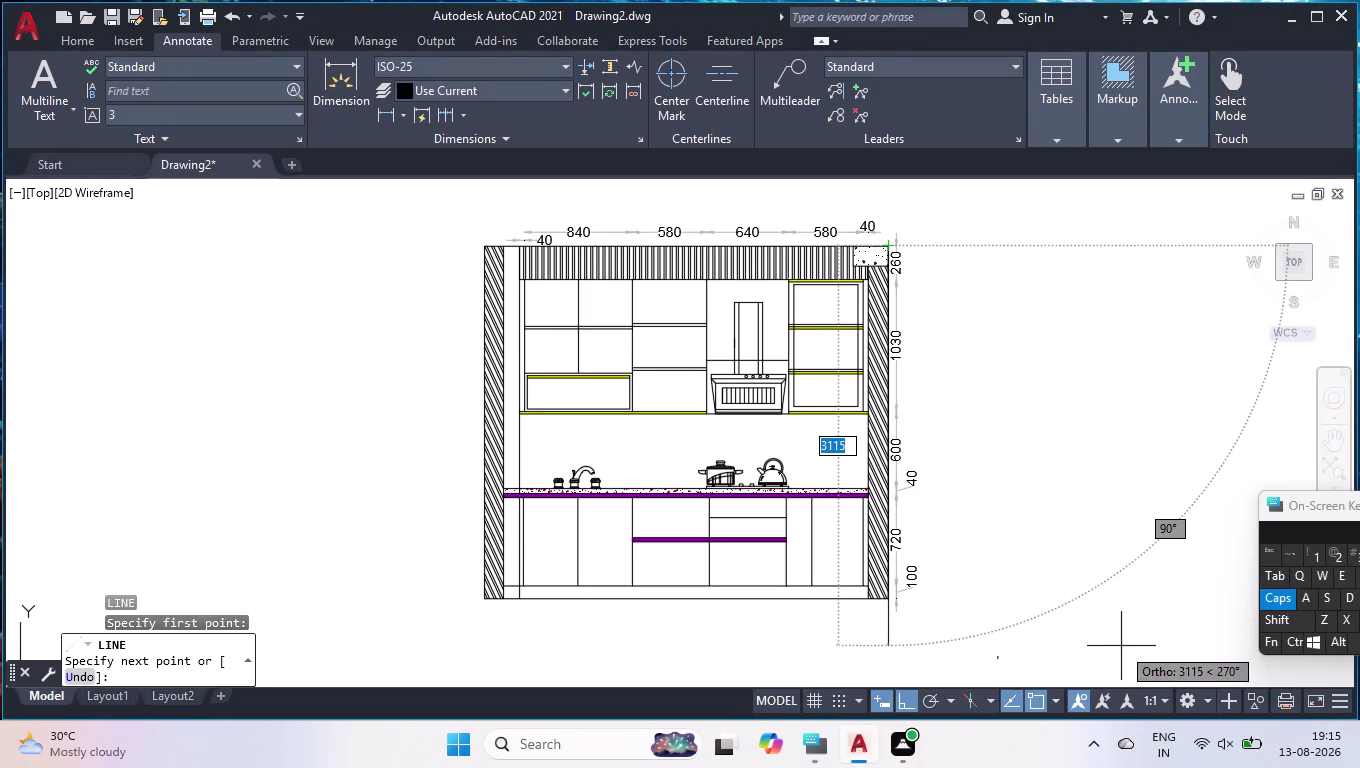
End the unfinished LINE command without drawing further.
key(Return)
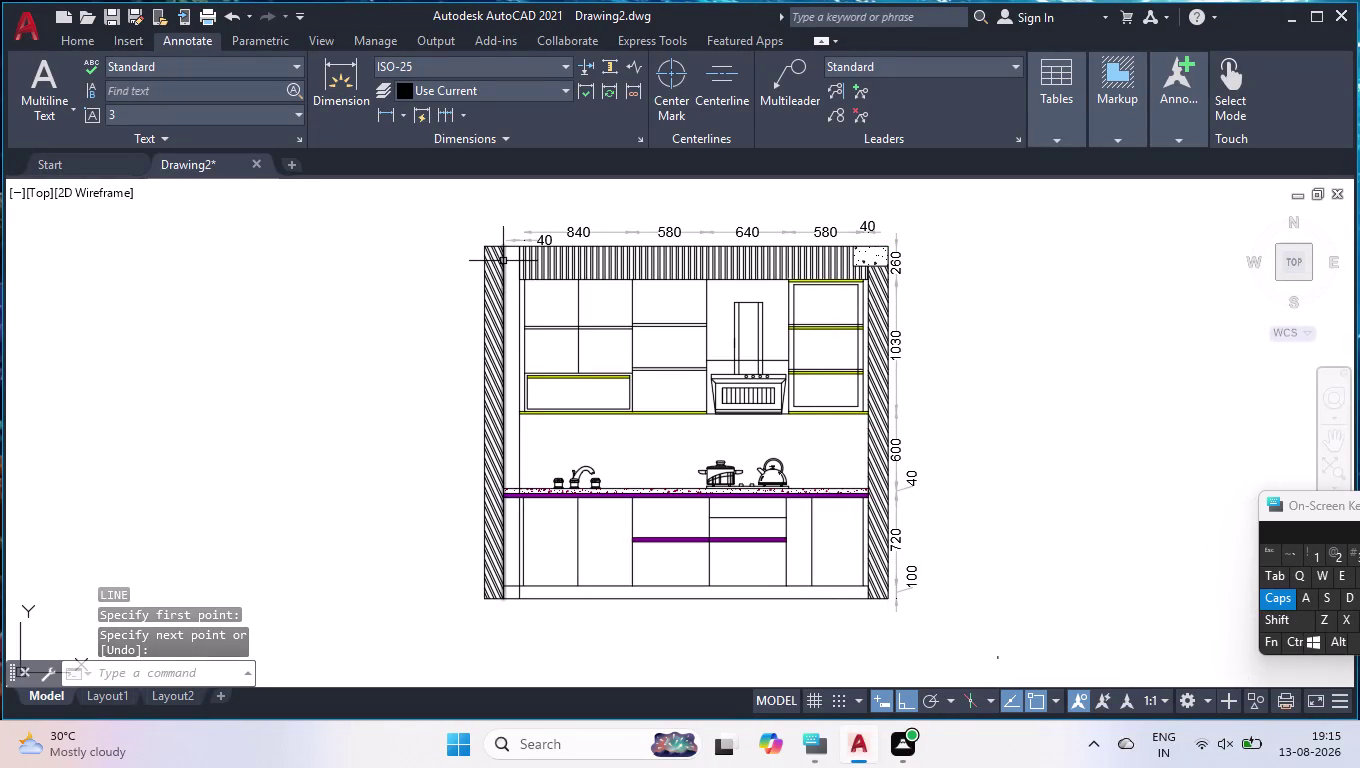
Start a linear dimension (DLI) at the wall's top-left corner, then cancel it.
text(DLI)
key(Return)
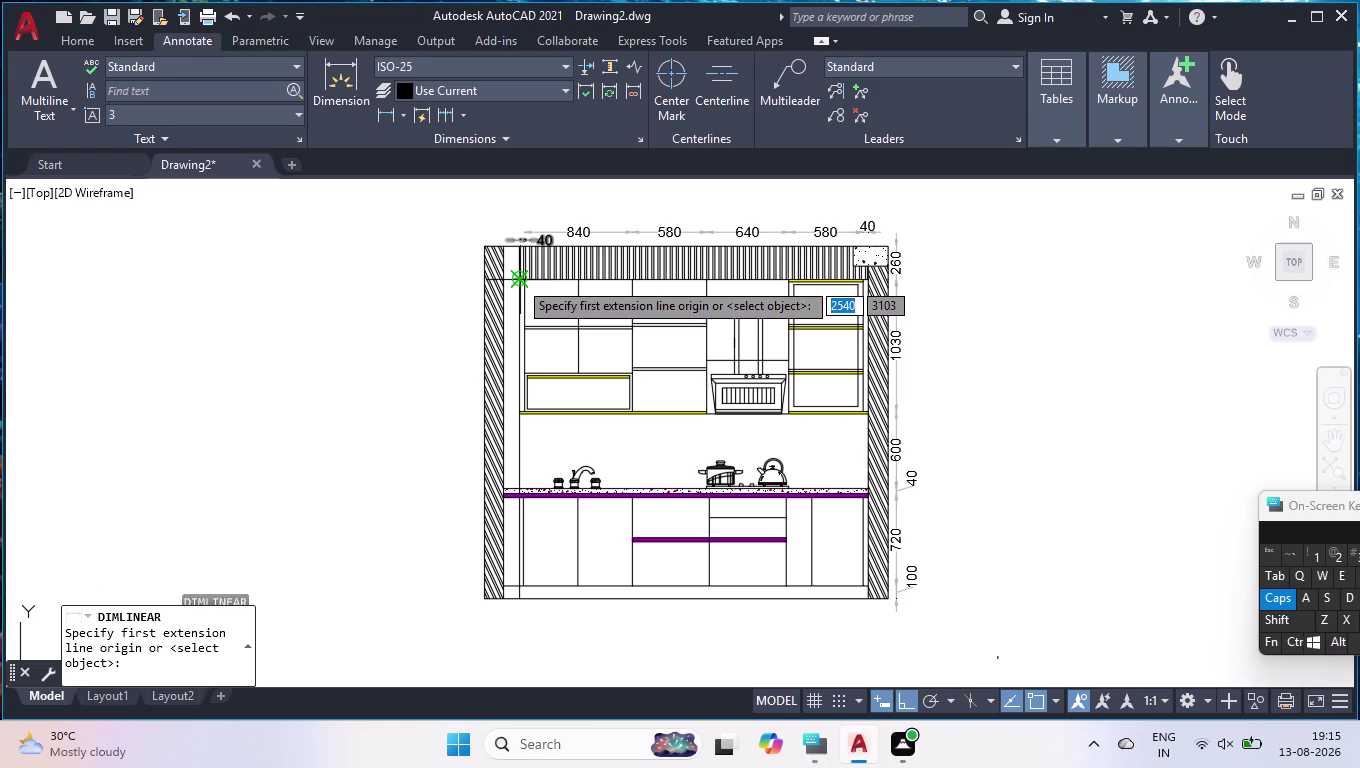
scroll(up, 3)
click(471, 283)
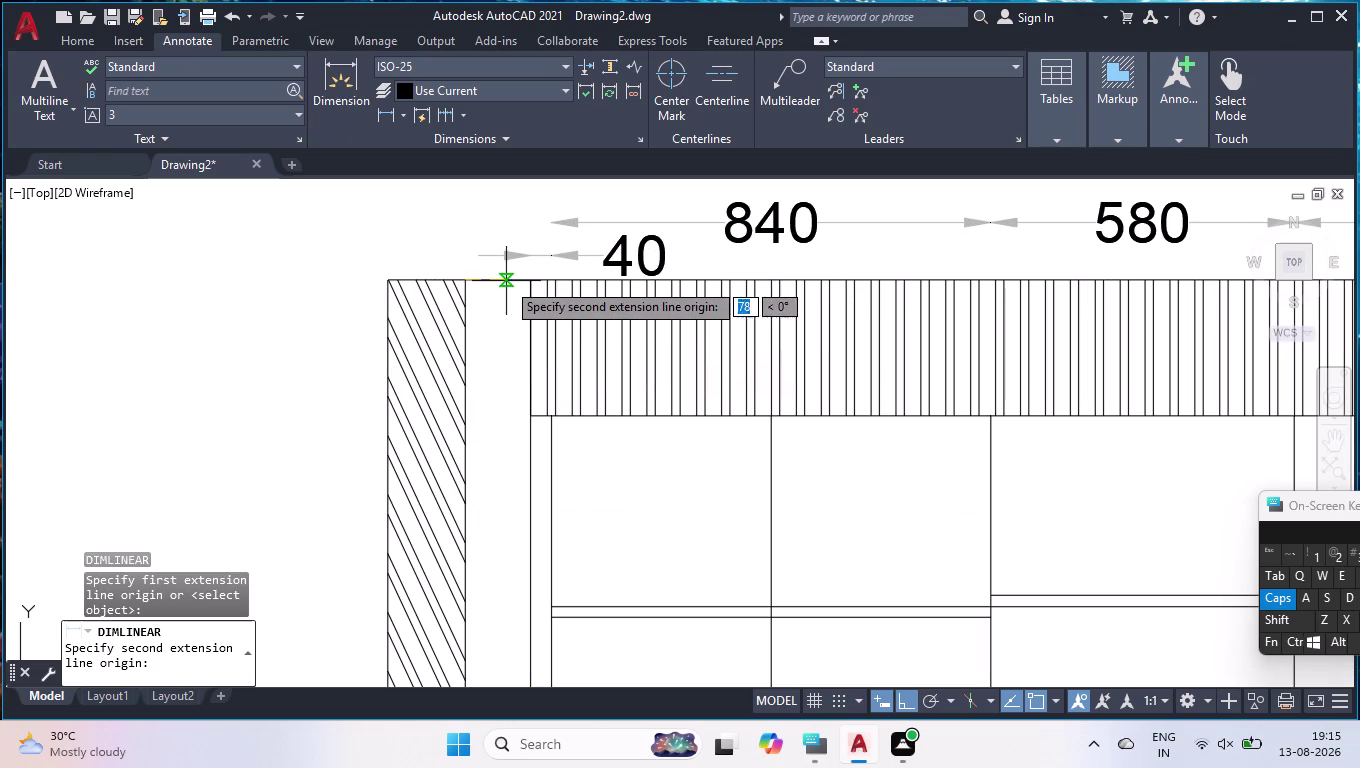
click(527, 281)
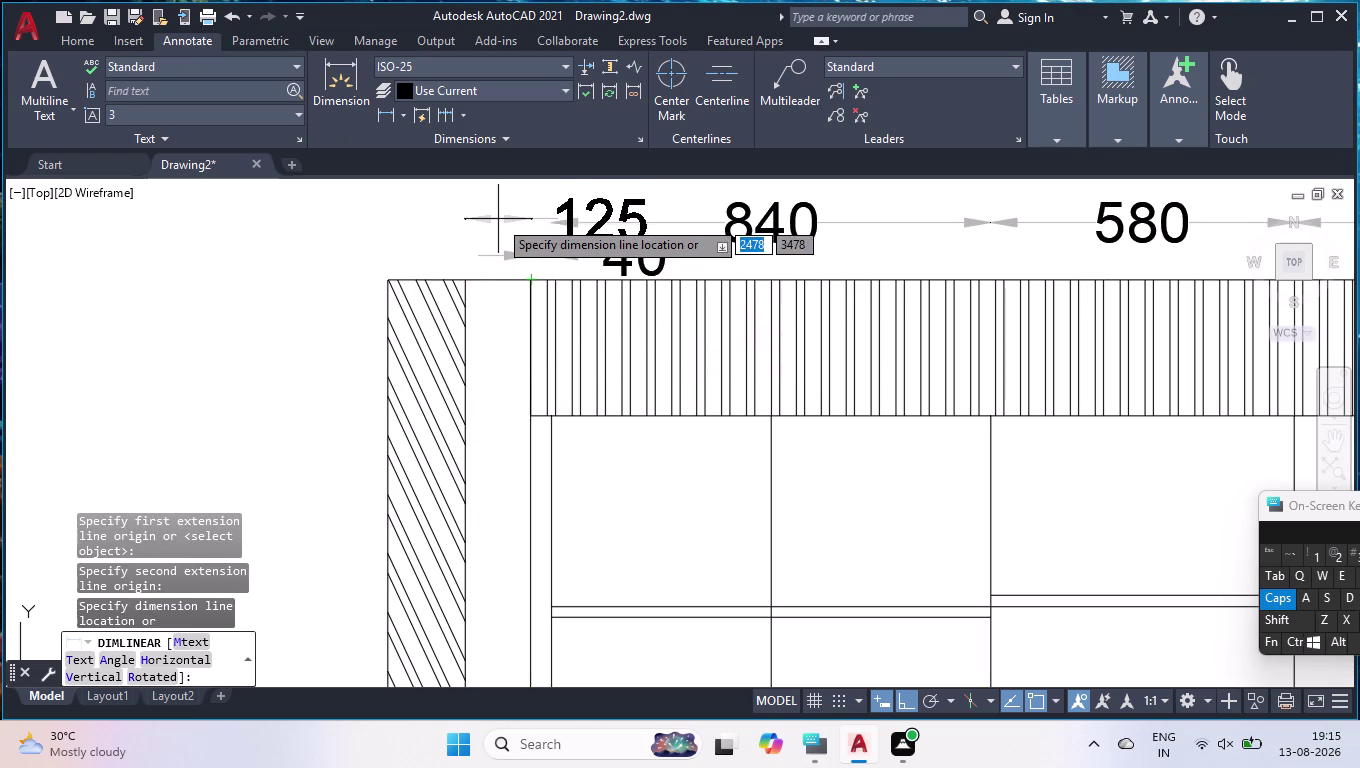
key(Return)
Pick a second linear dimension along the bottom-left plinth edge, then cancel it.
key(space)
scroll(down, 3)
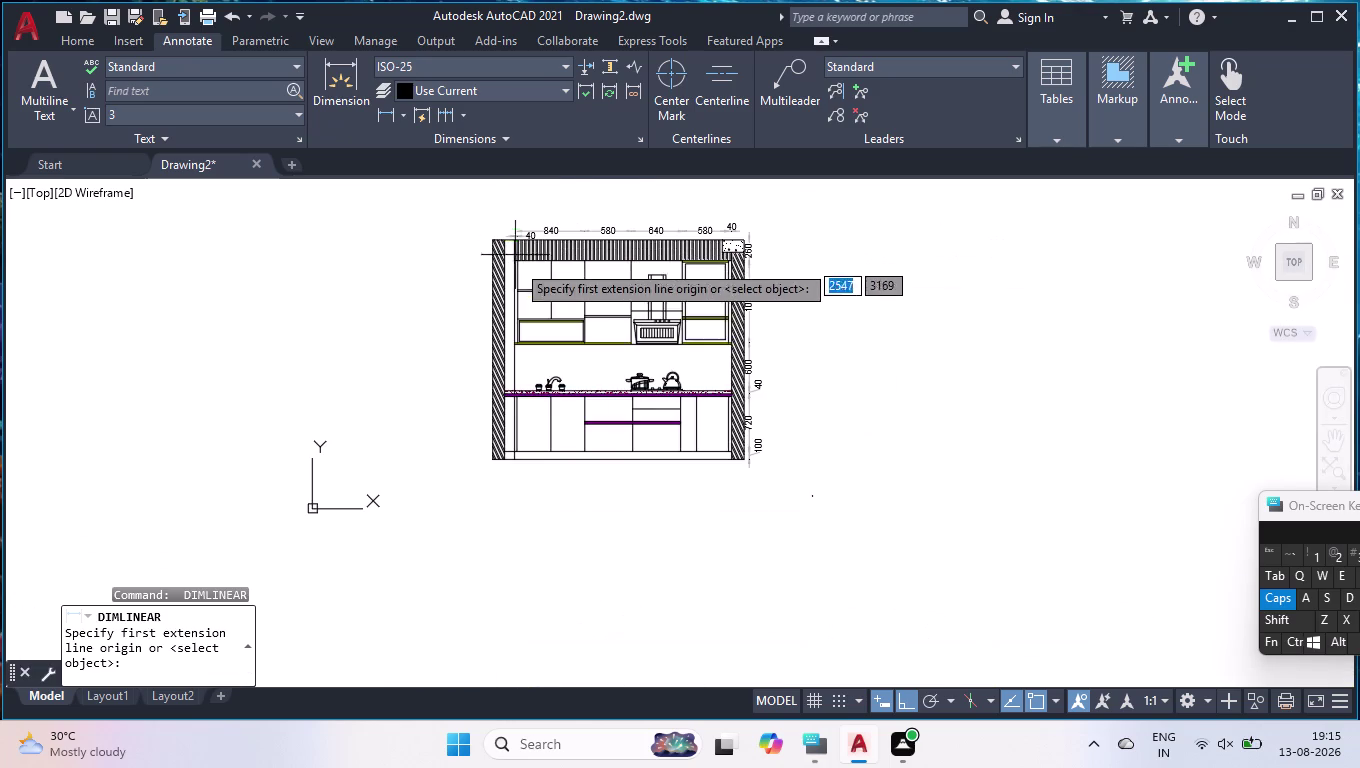
scroll(up, 3)
click(557, 595)
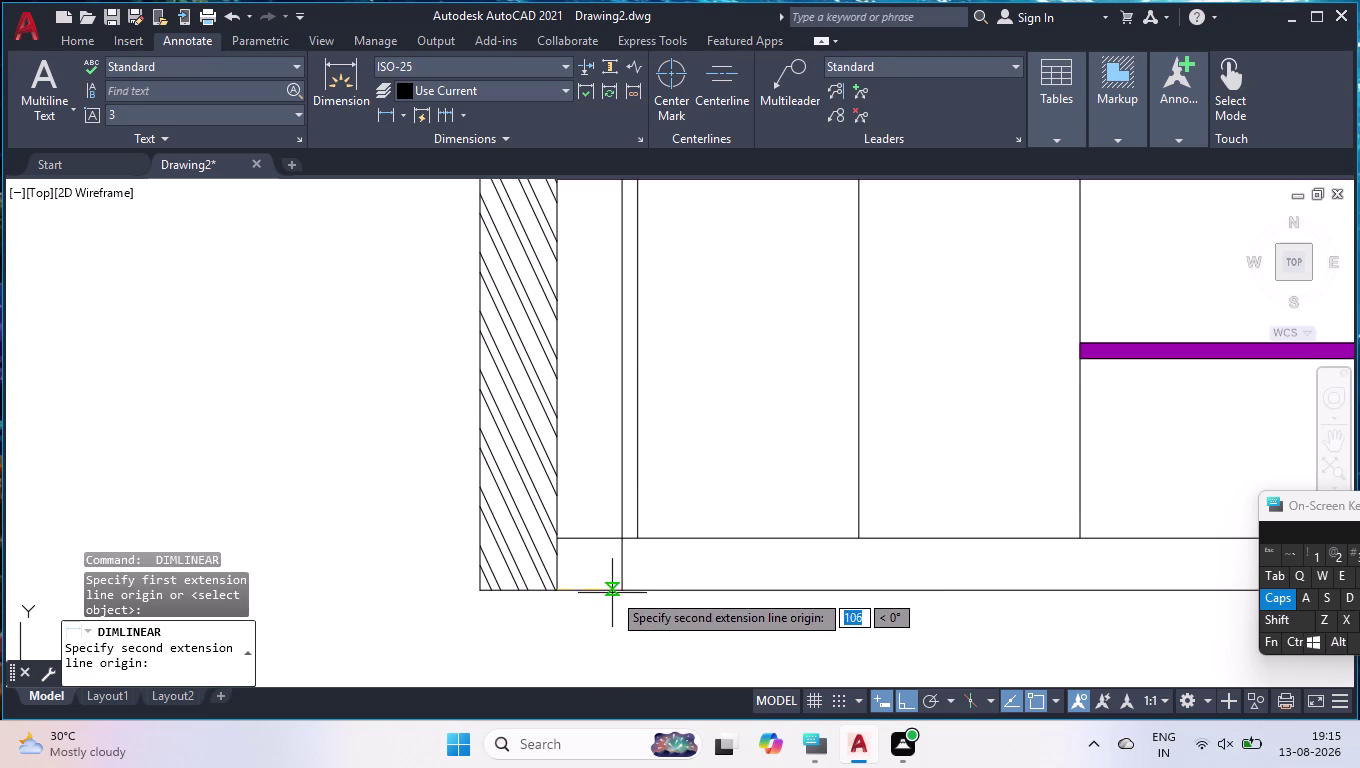
click(622, 590)
key(Return)
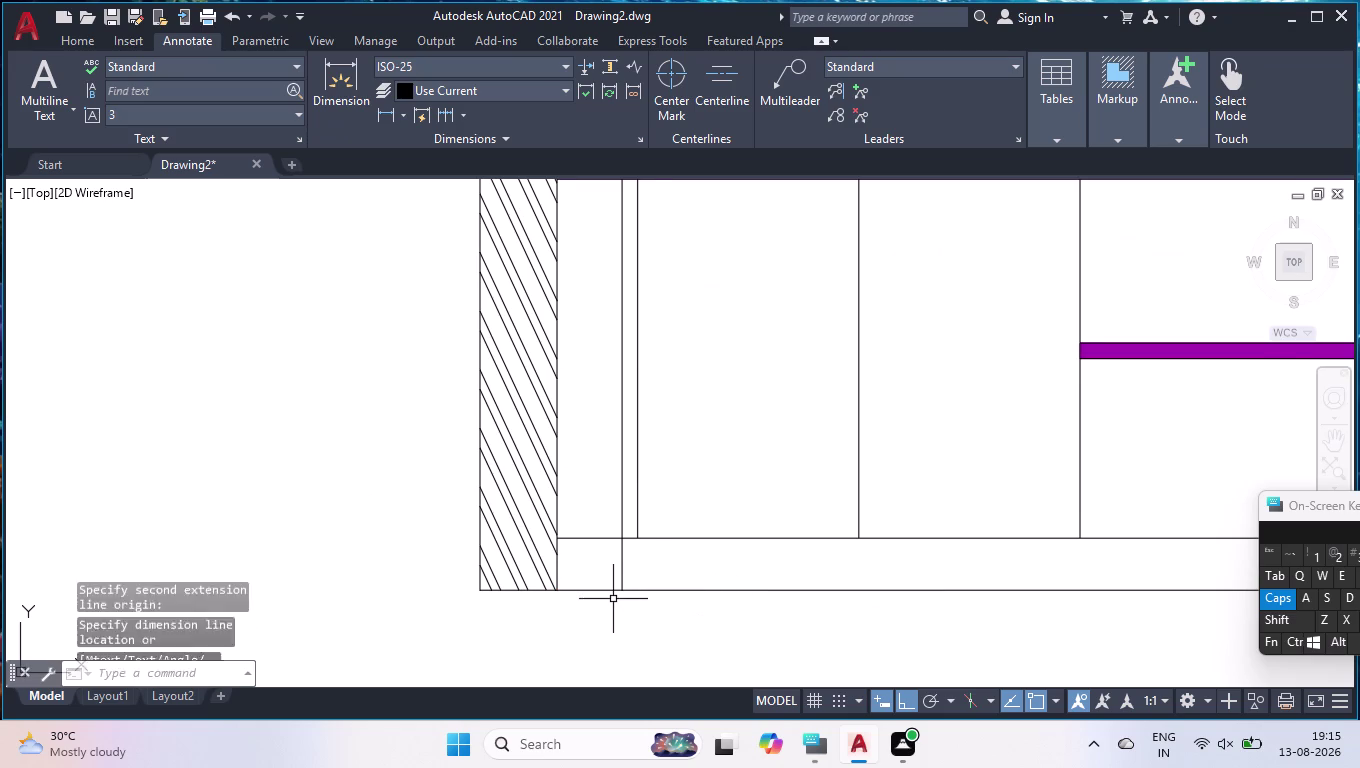
scroll(down, 3)
scroll(down, 3)
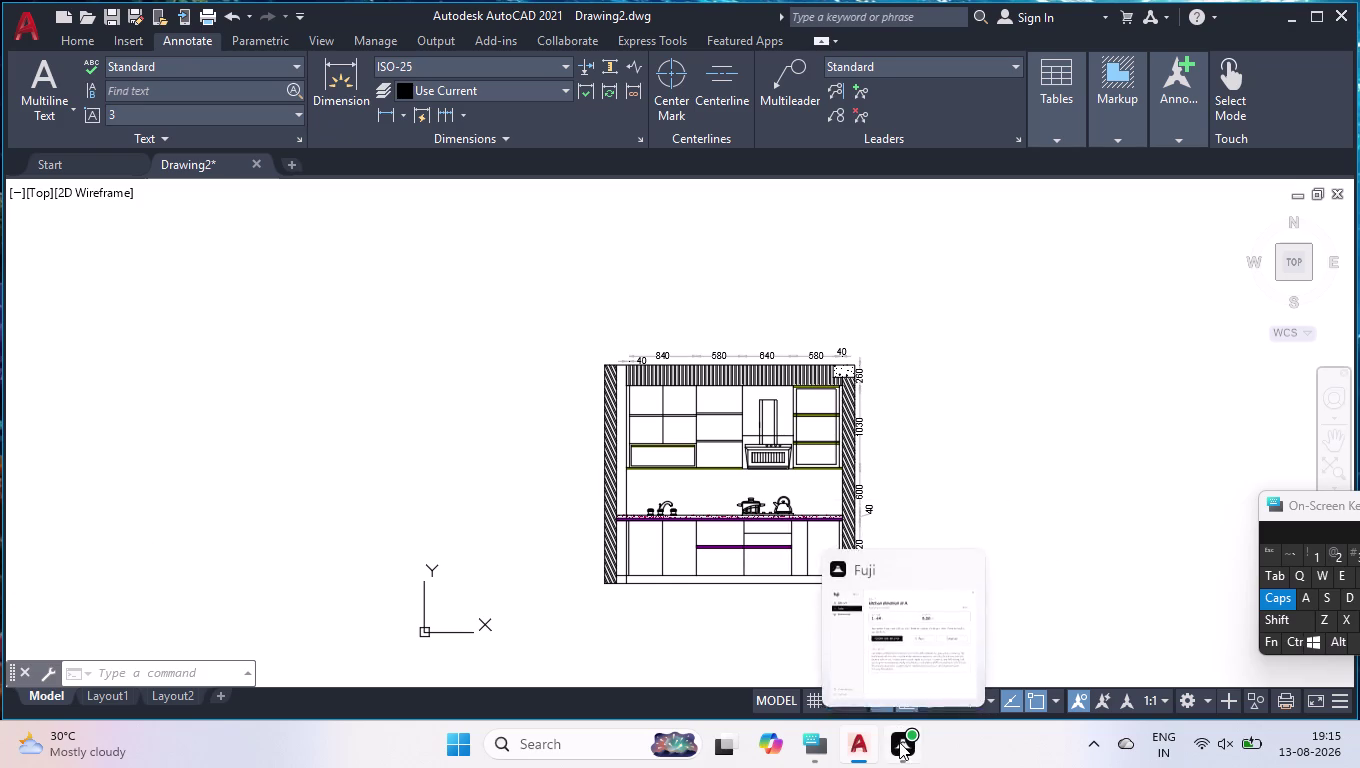
click(899, 742)
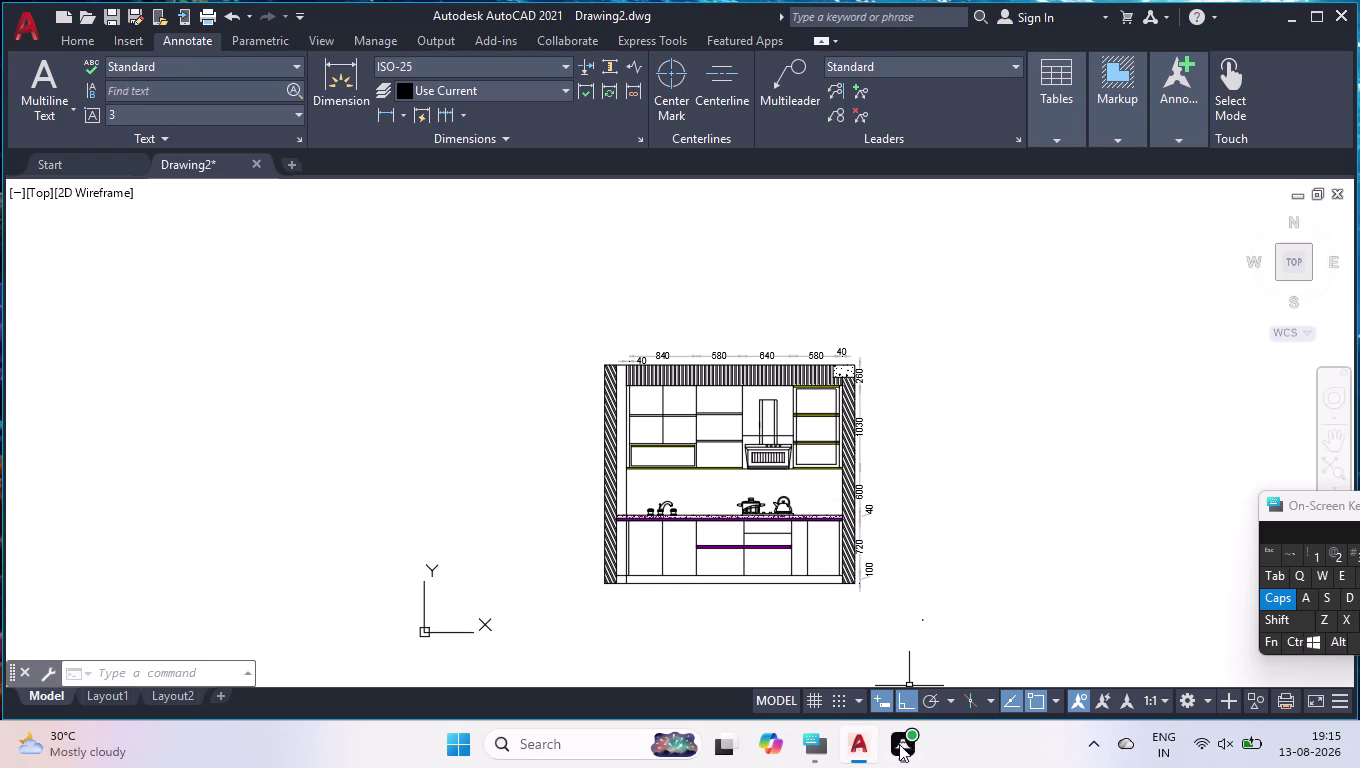